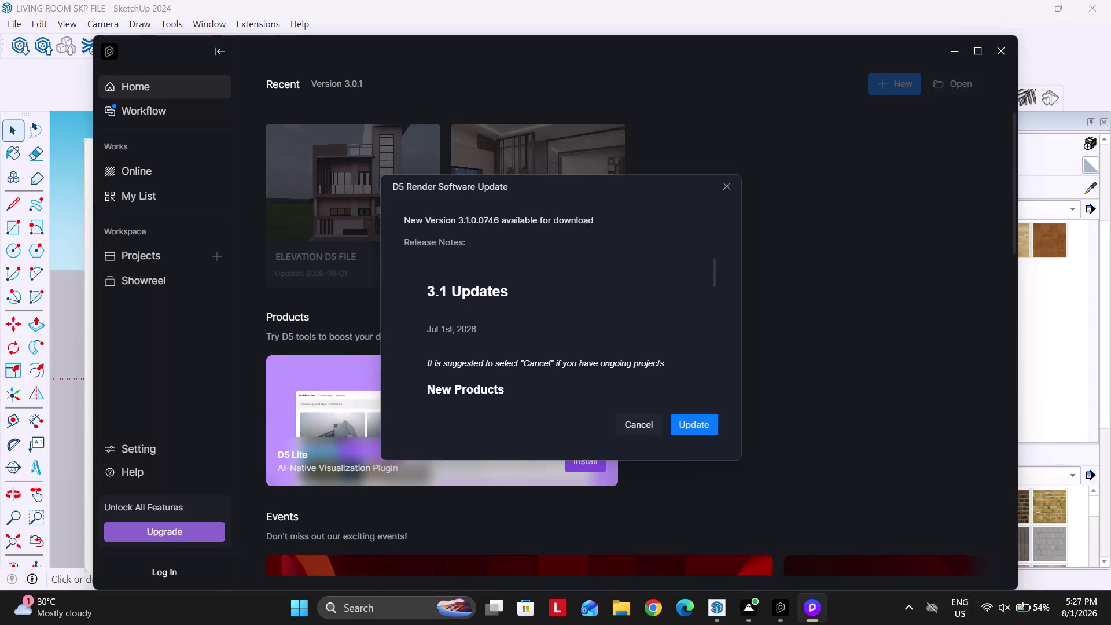
Decline the D5 Render 3.1 update and switch back to the SketchUp living room model.
click(723, 196)
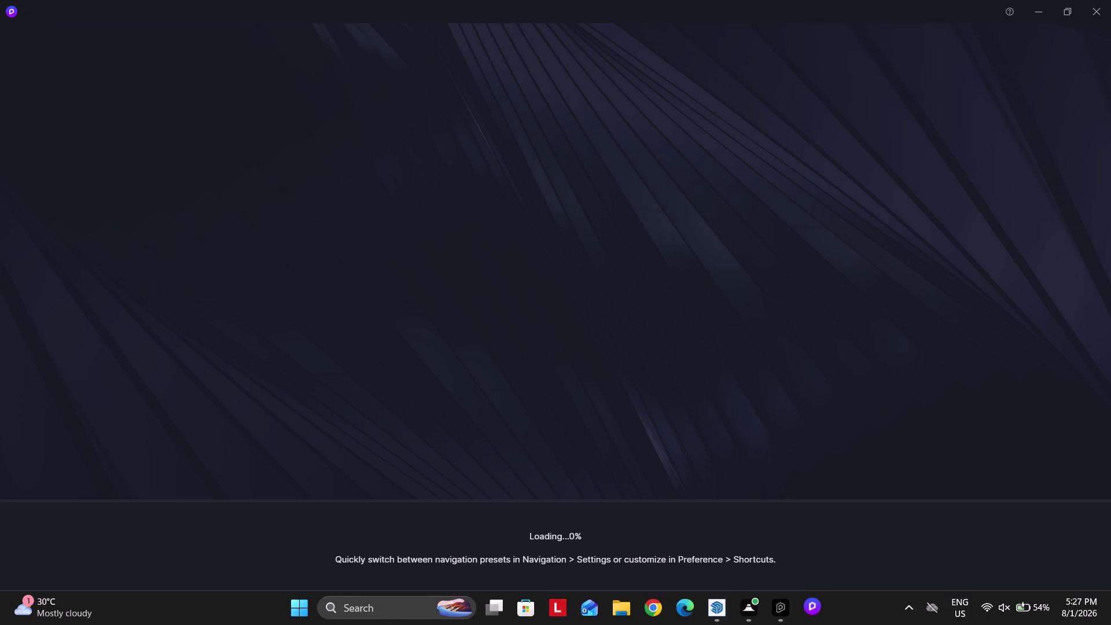
click(715, 614)
scroll(up, 3)
right_click(312, 77)
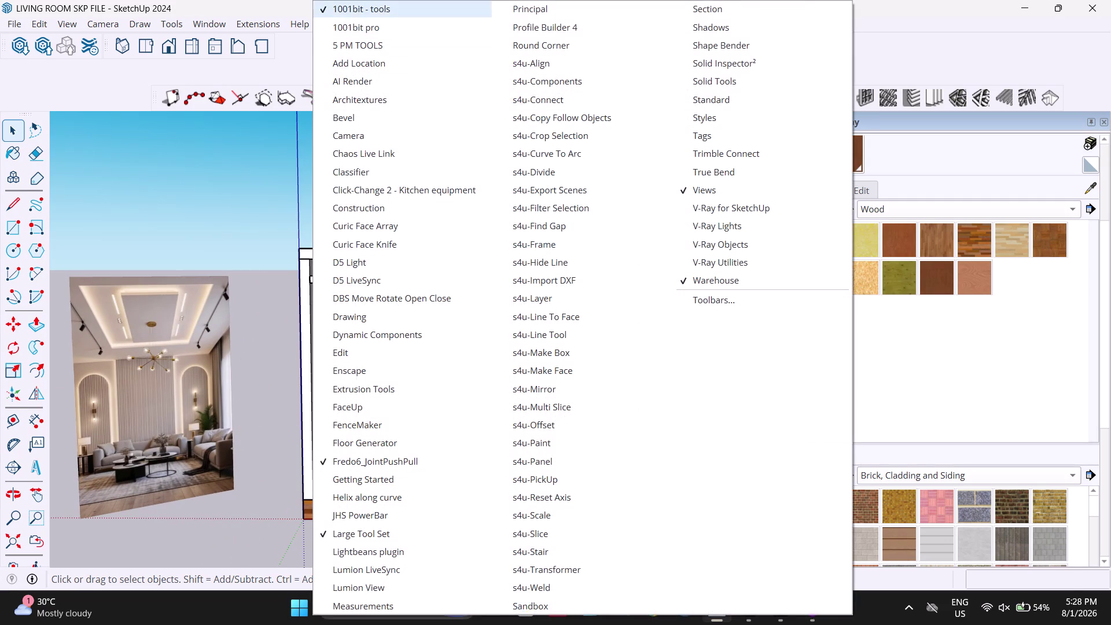
Swap the 1001bit - tools toolbar for the D5 LiveSync toolbar.
click(349, 9)
right_click(315, 56)
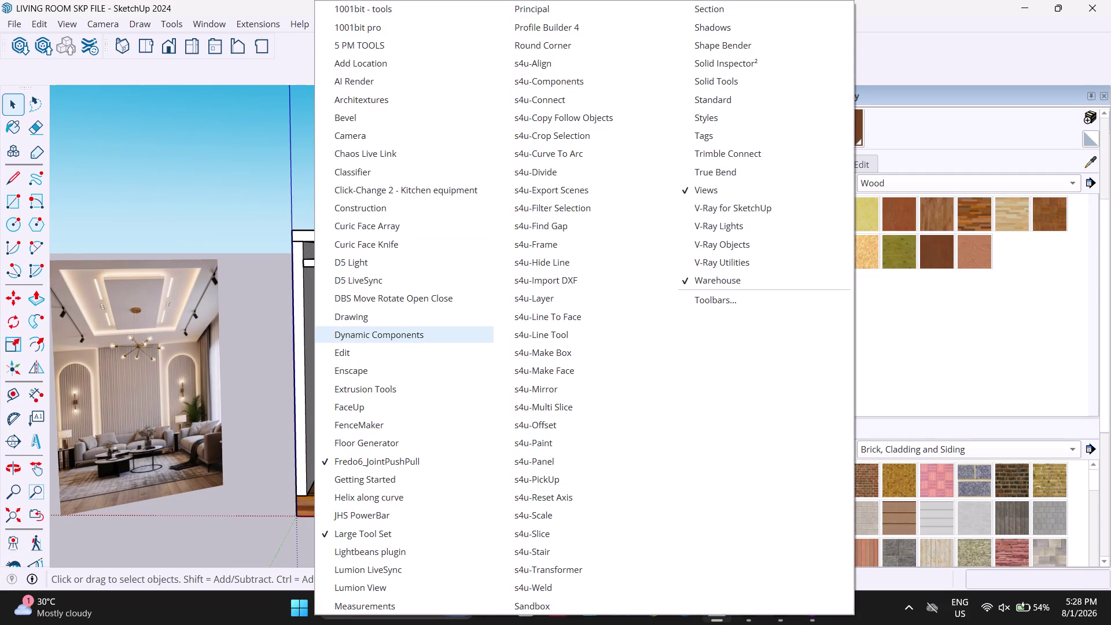
click(365, 282)
Check the empty untitled D5 Render scene, then return to the living room model.
right_click(300, 77)
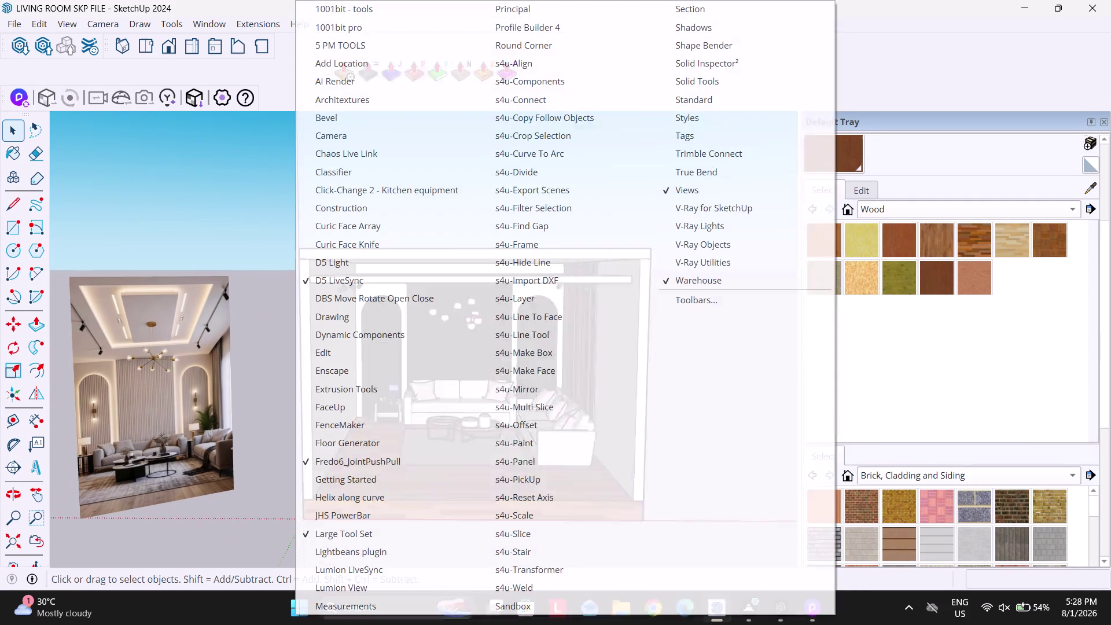
click(335, 464)
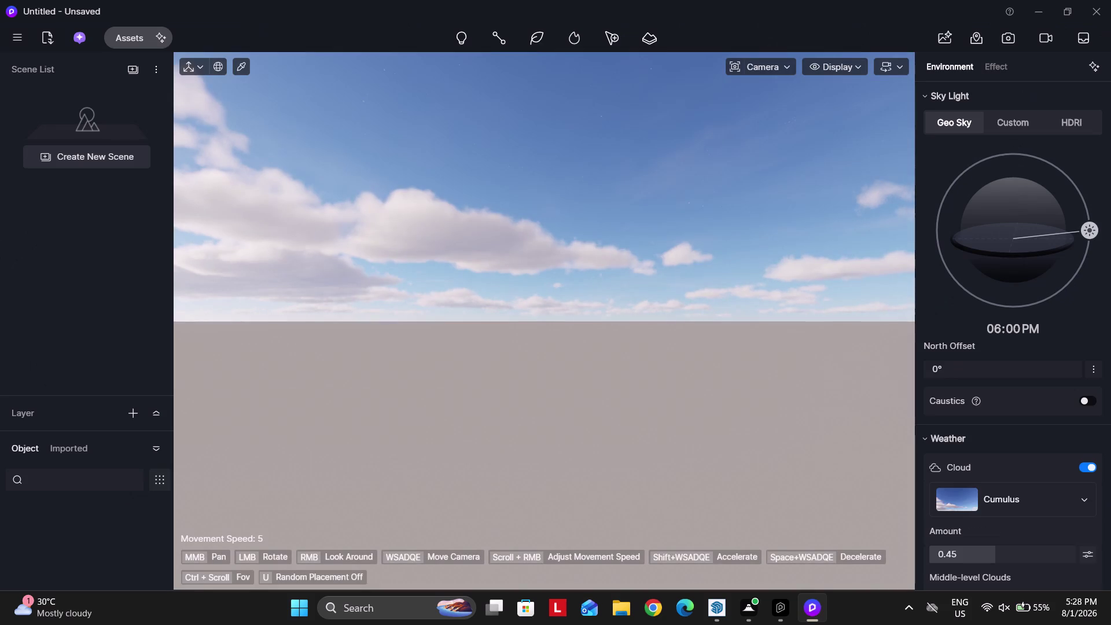
click(708, 617)
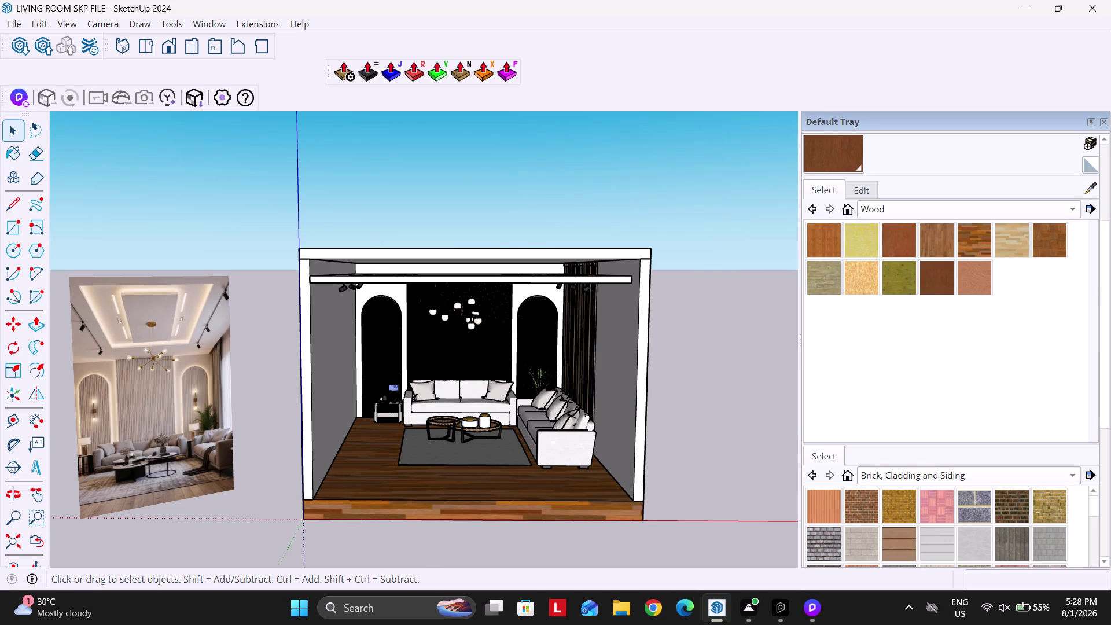
Turn off Fredo6_JointPushPull and start D5 LiveSync, opening D5 Render's home screen.
right_click(300, 85)
click(339, 466)
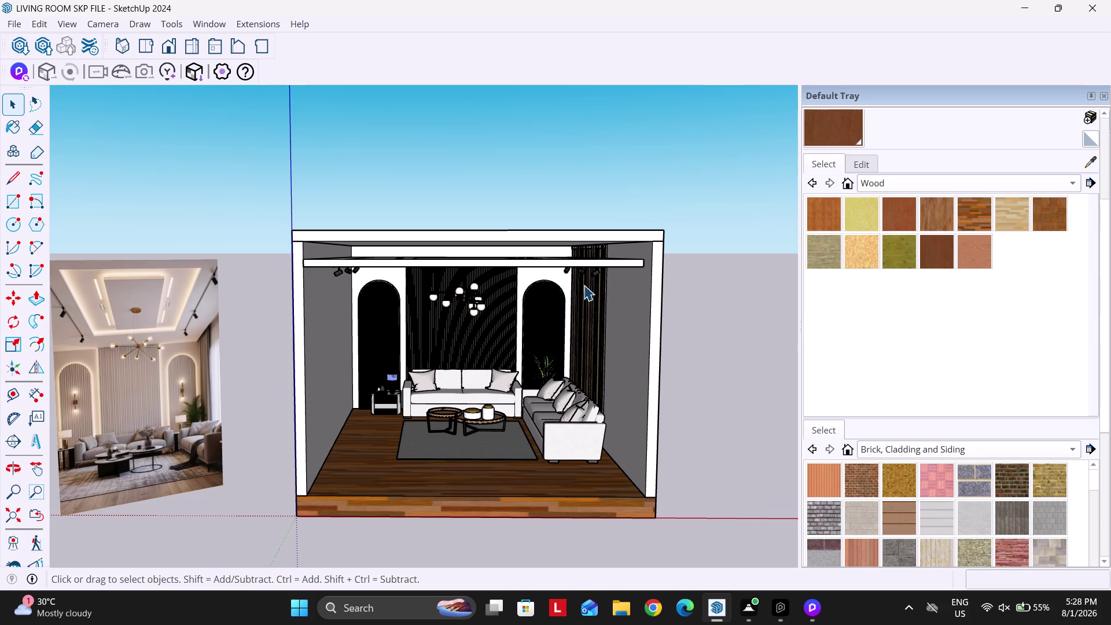
click(774, 604)
click(774, 604)
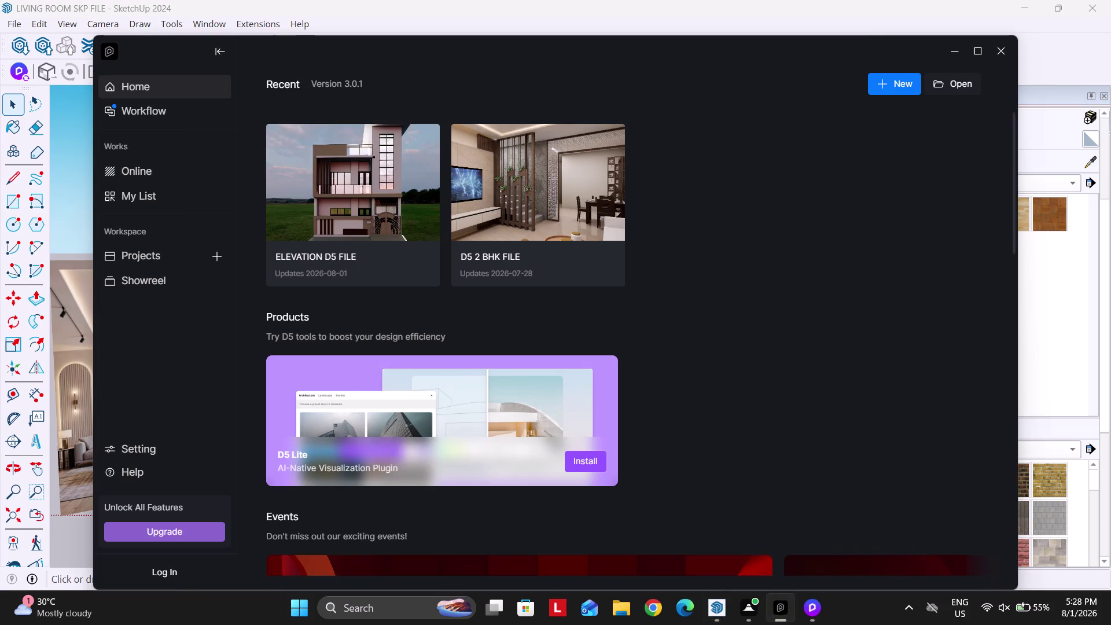